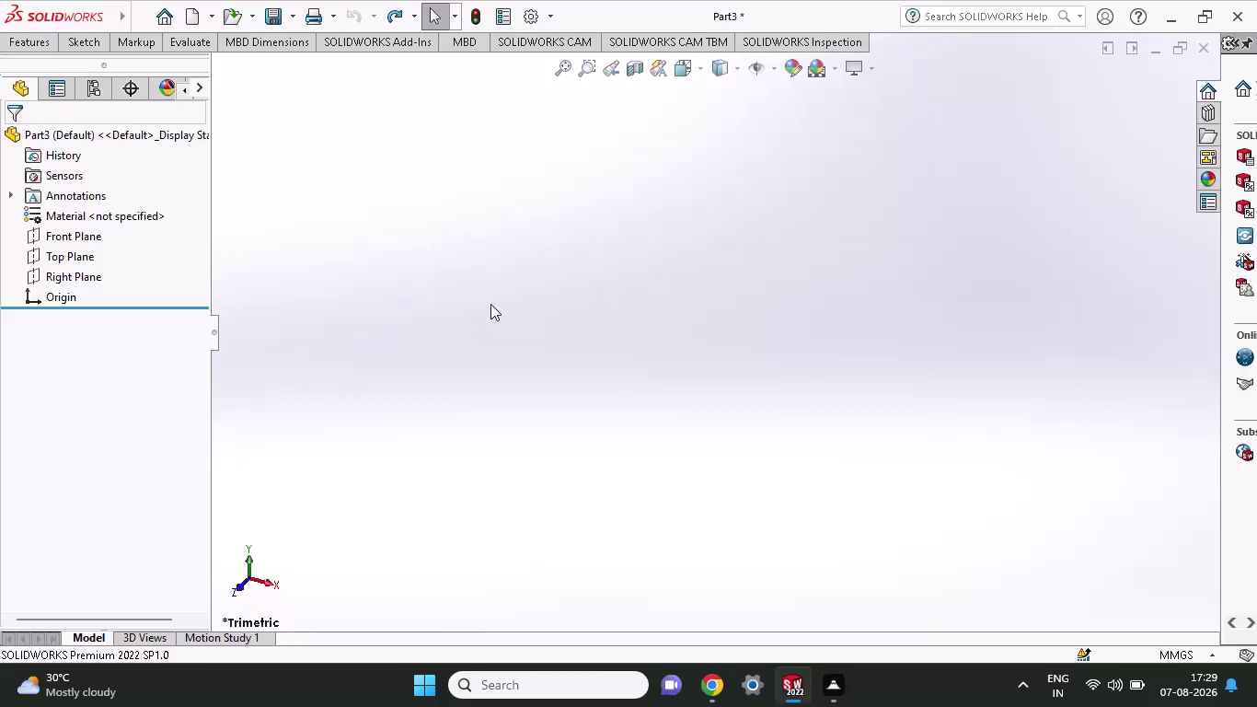
key(0)
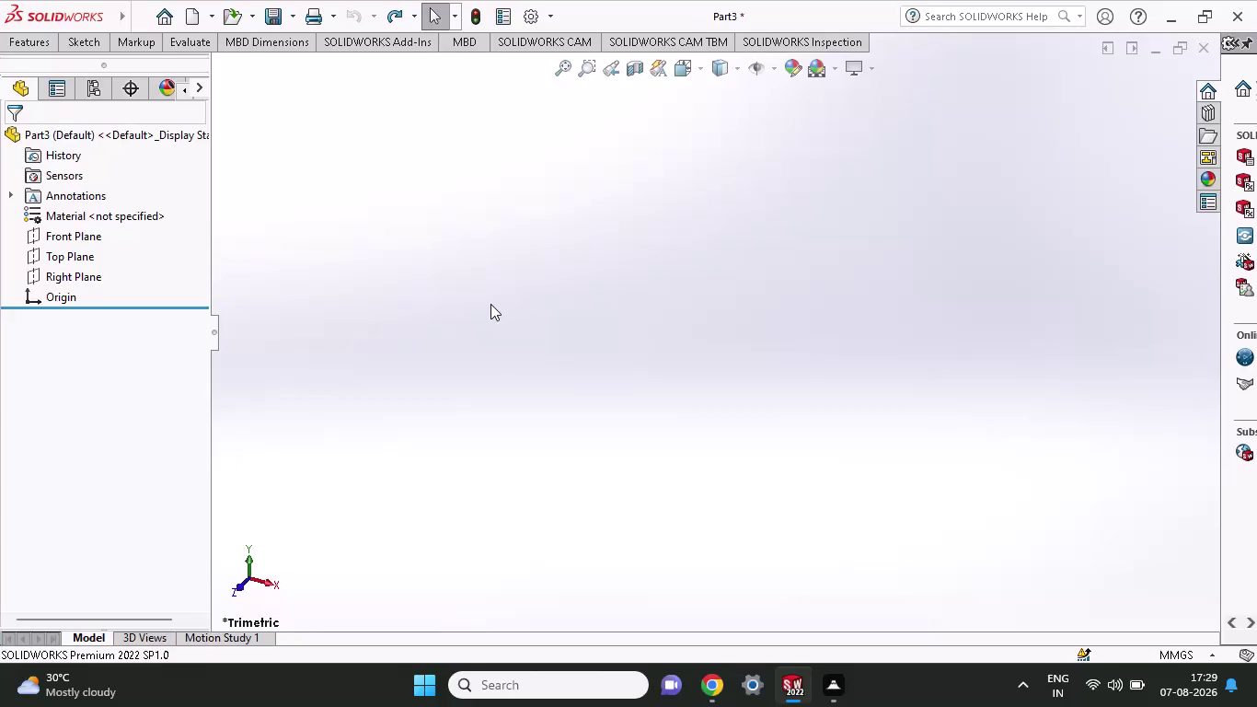